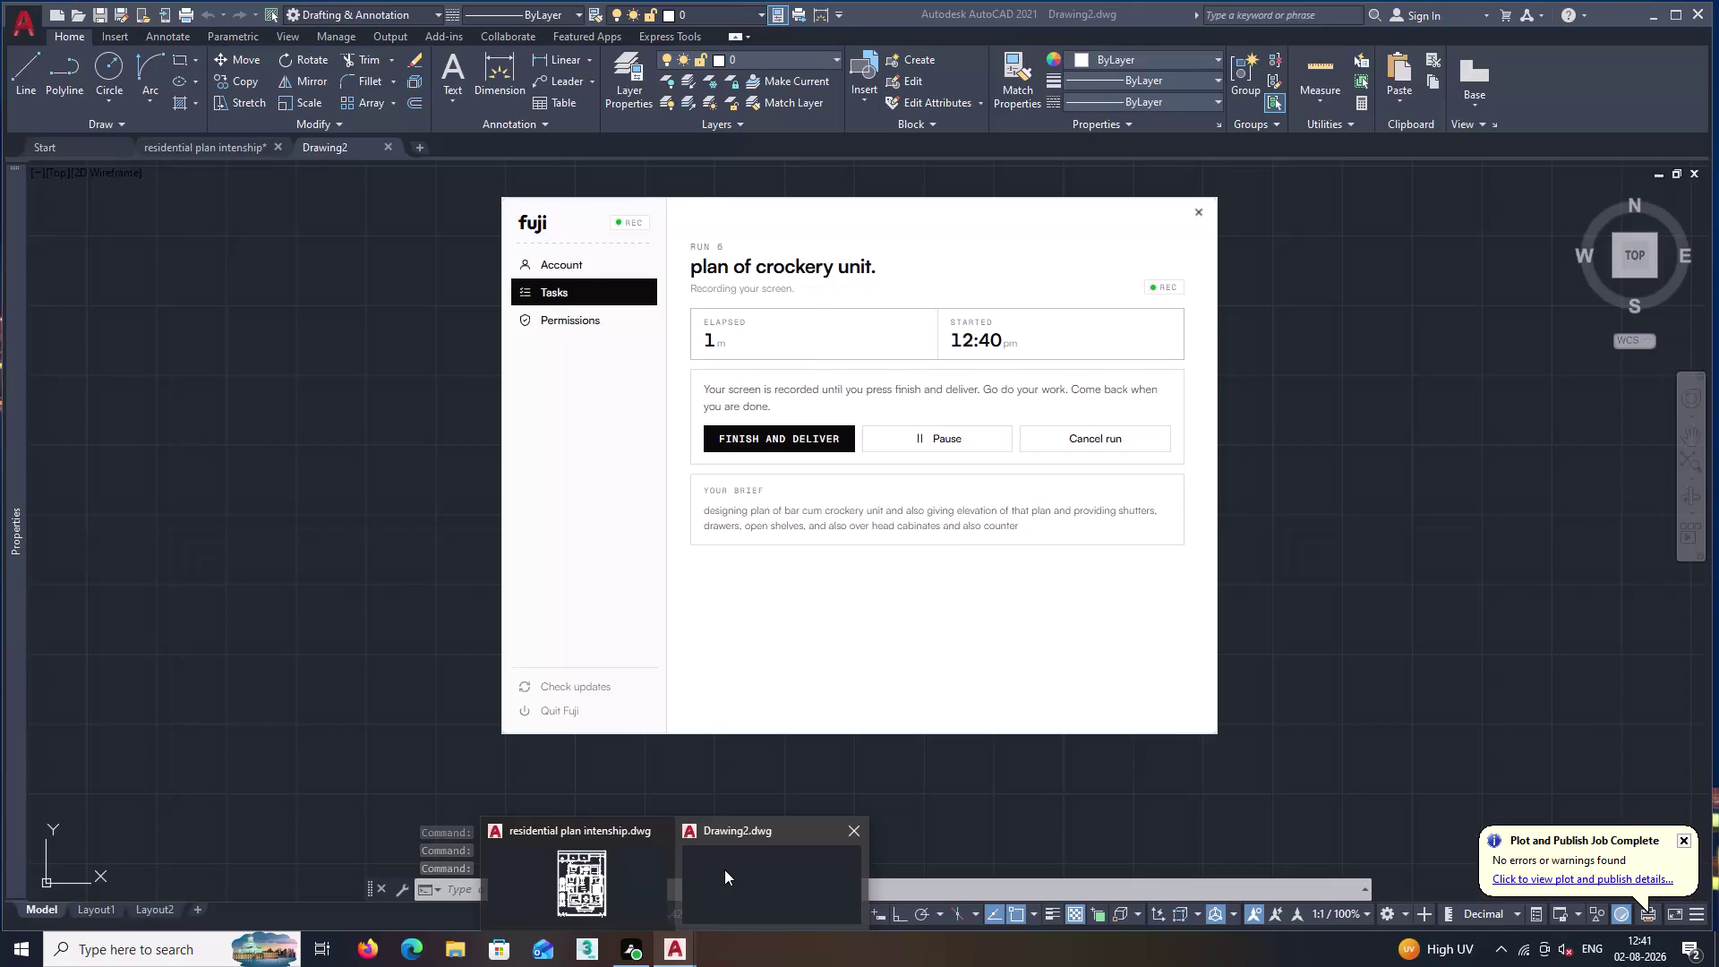
Minimize the Fuji recorder and bring the blank AutoCAD Drawing2 to the front.
click(736, 871)
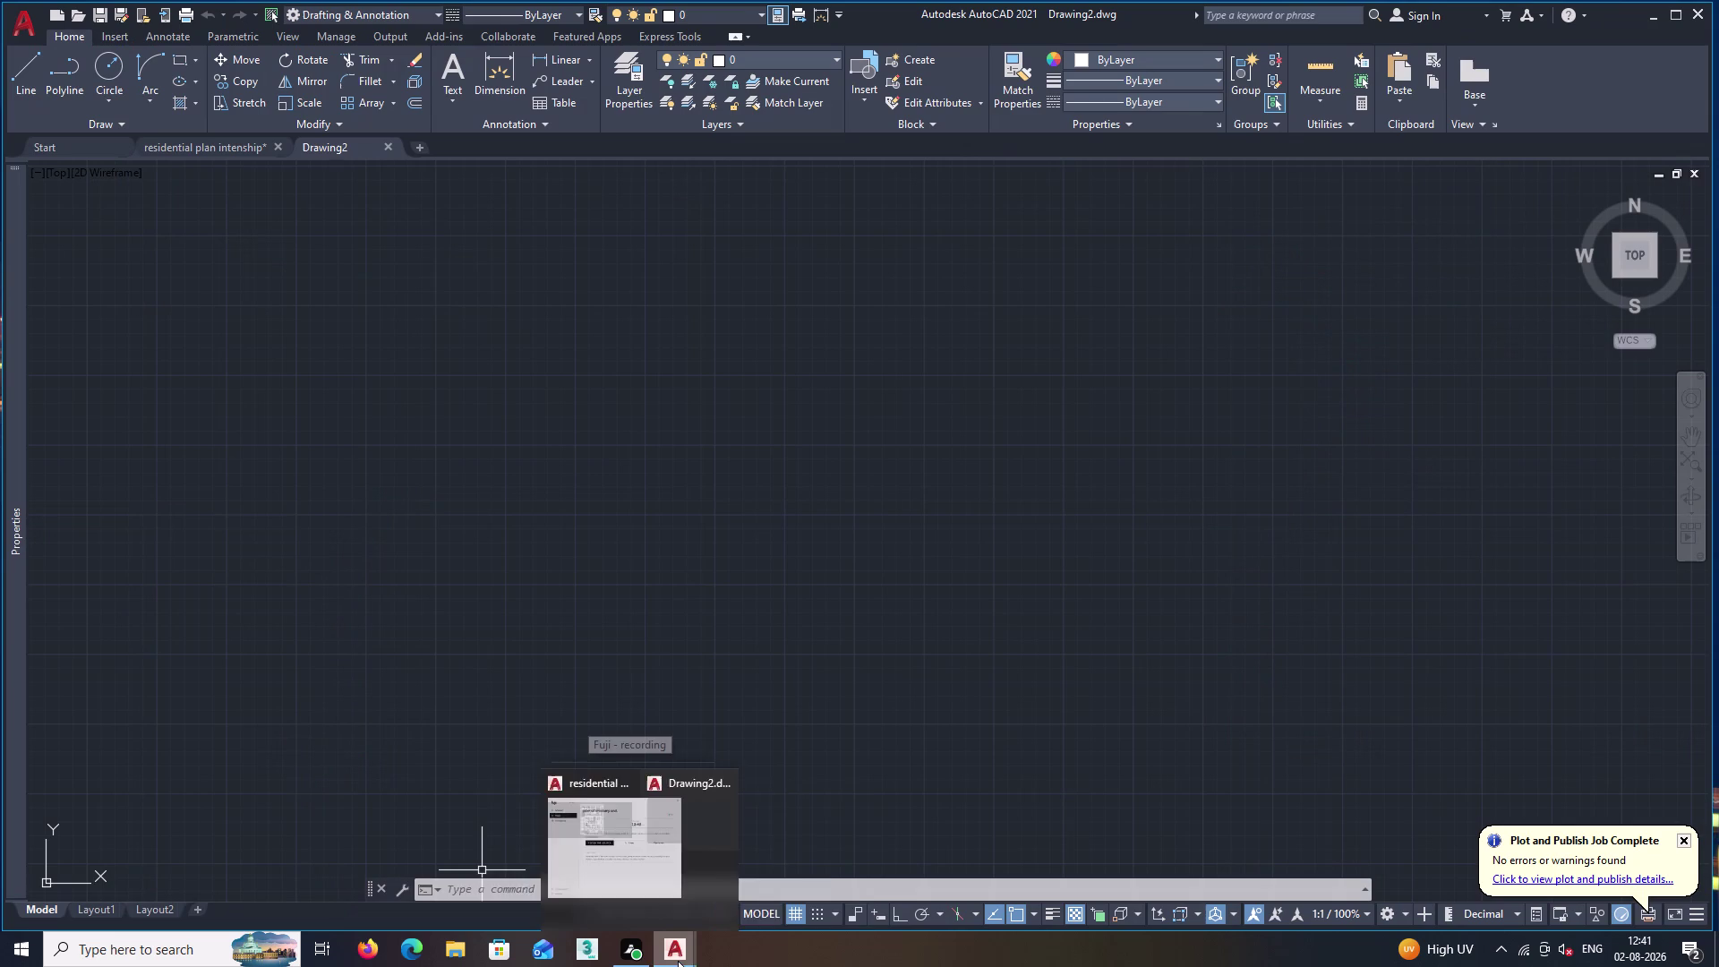
click(730, 885)
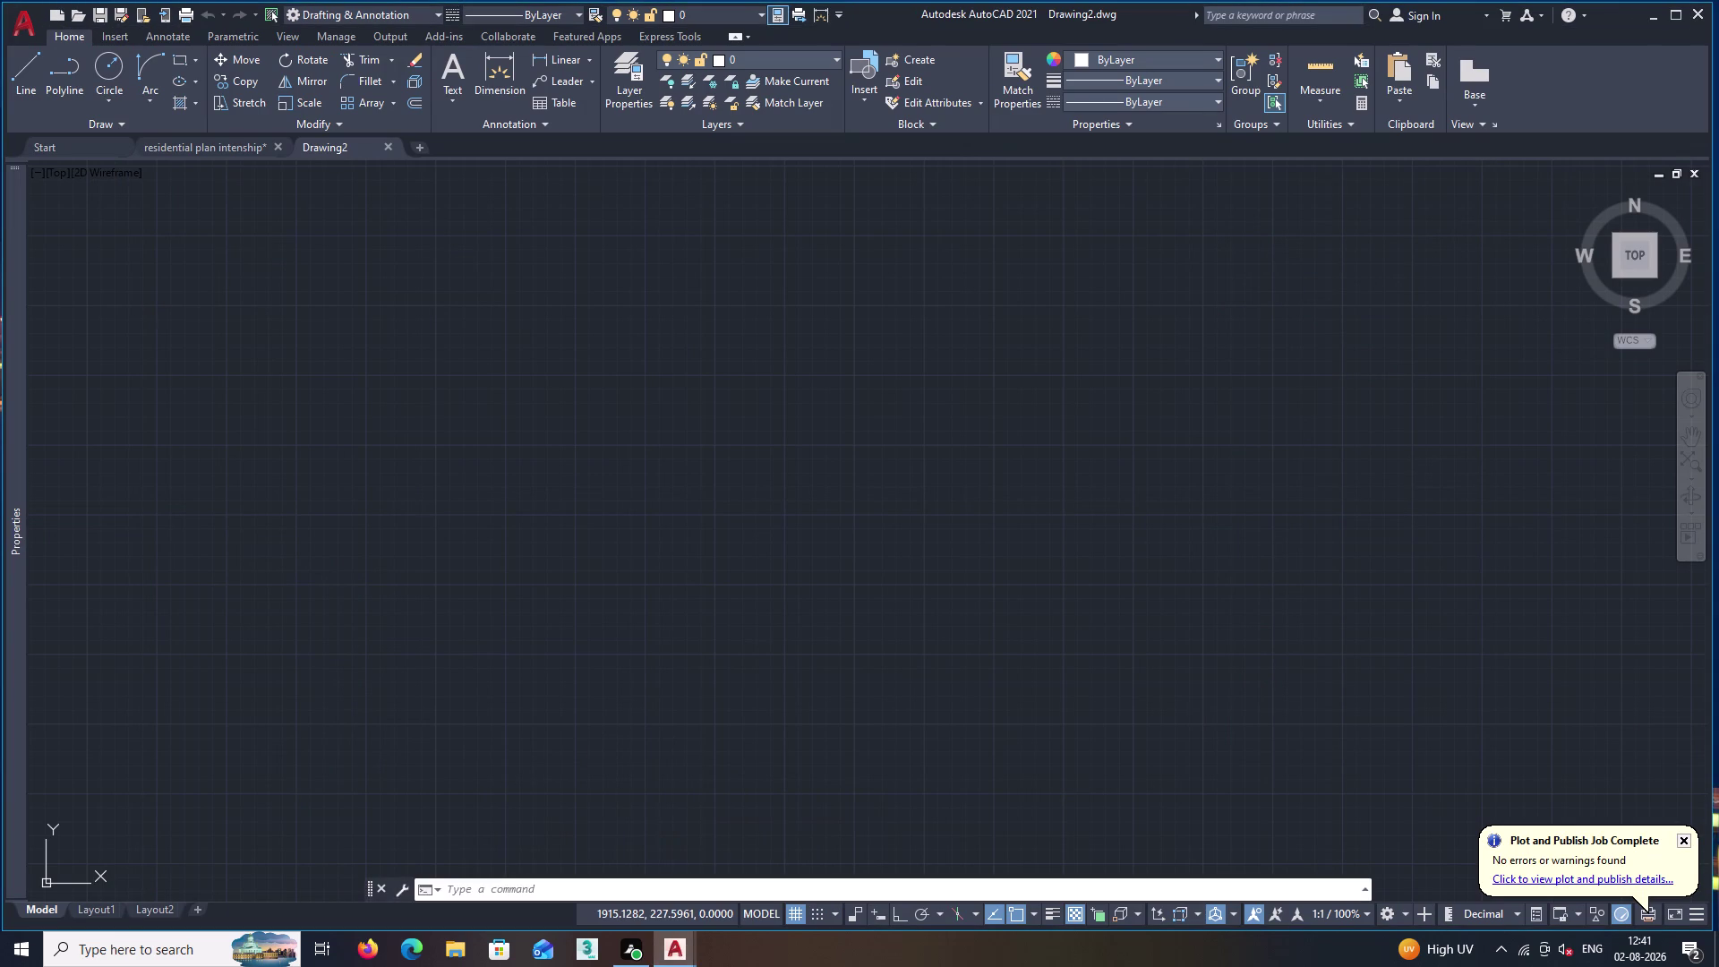
Pan the view so the UCS origin sits lower left, then open Drawing Units with UN.
scroll(down, 3)
middle_drag(519, 529, 483, 634)
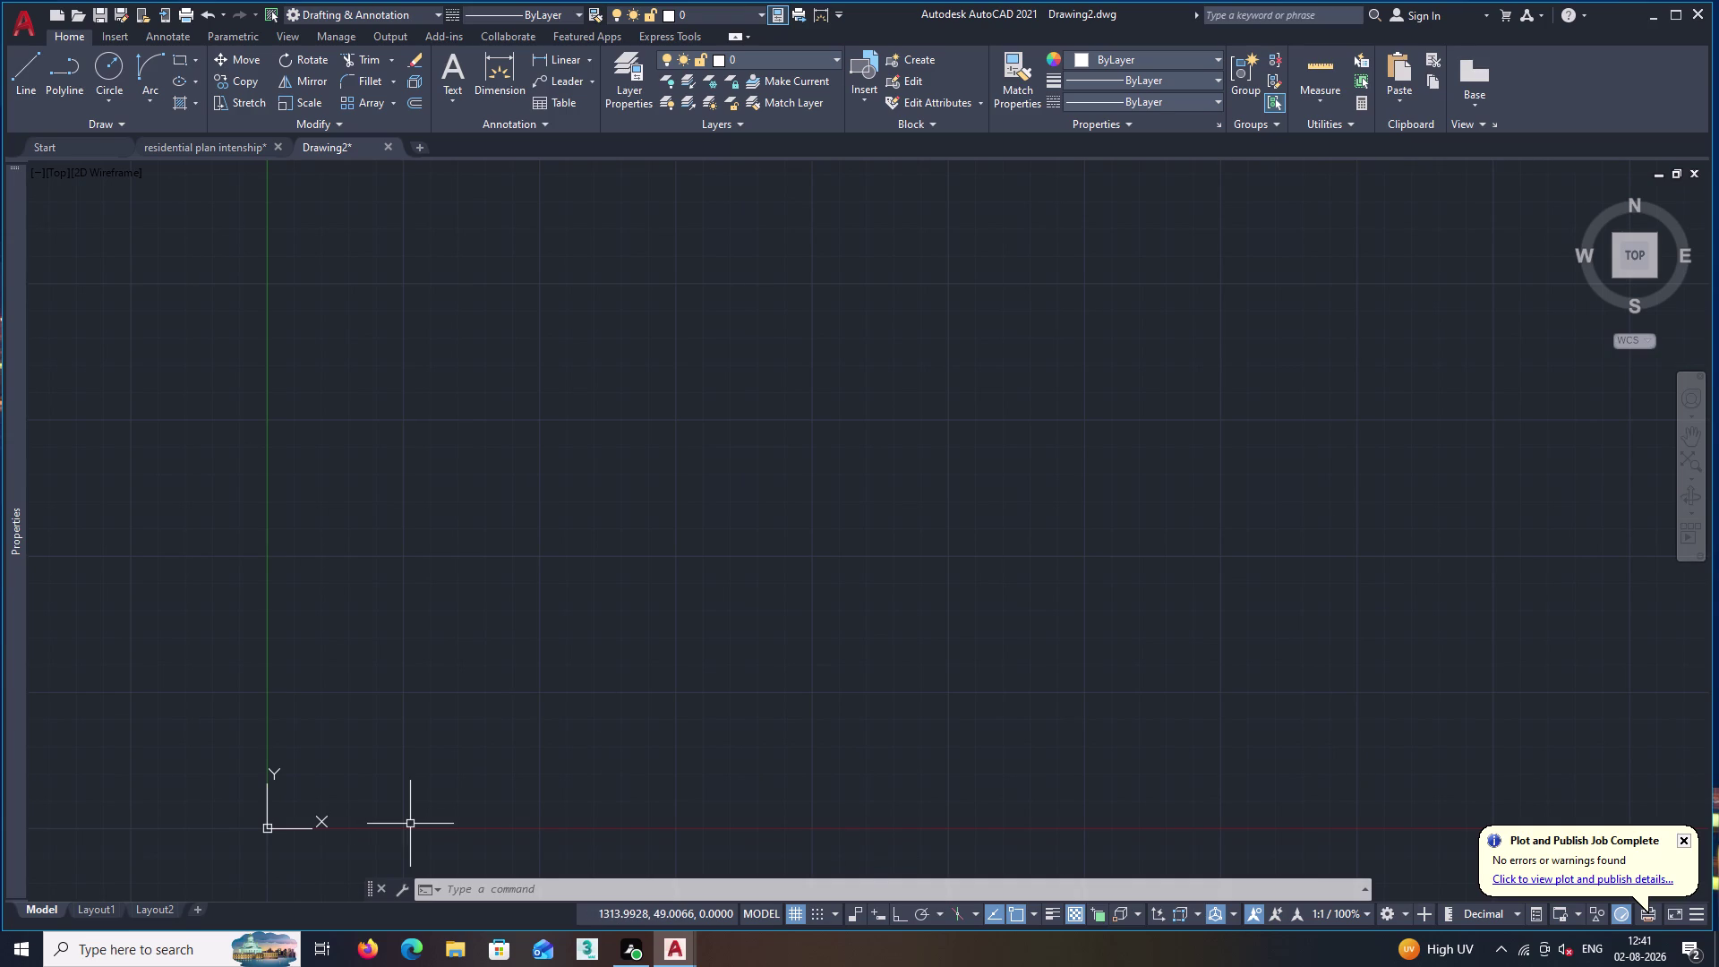
text(un)
key(Return)
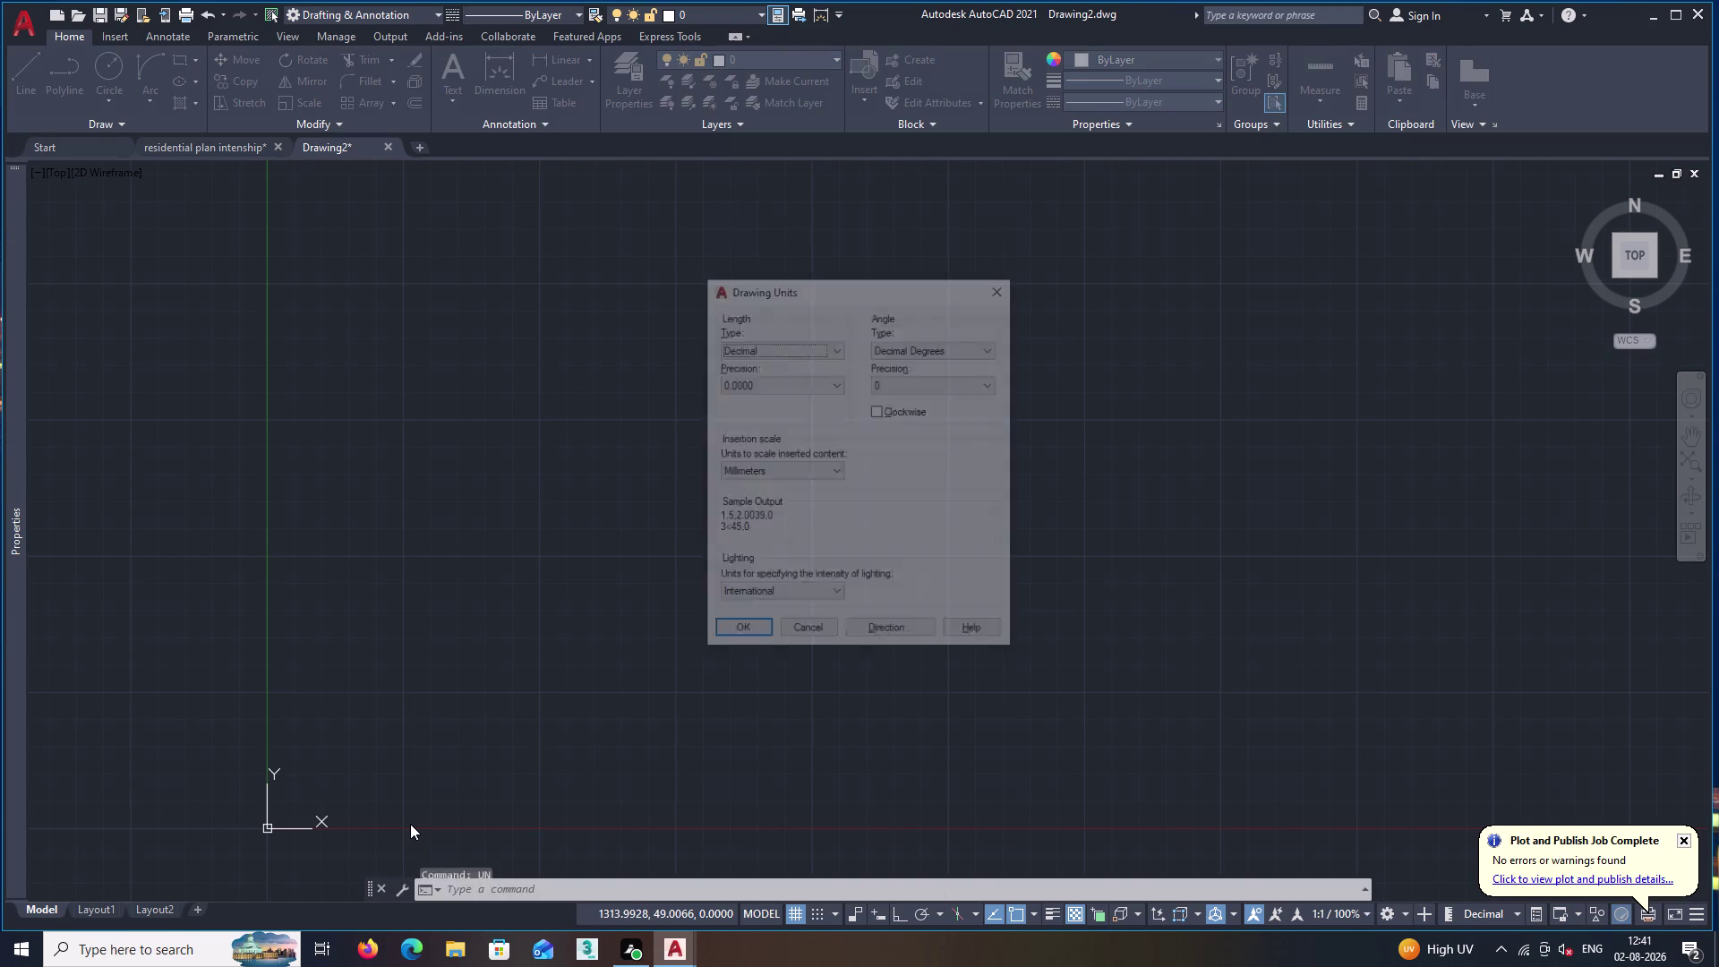